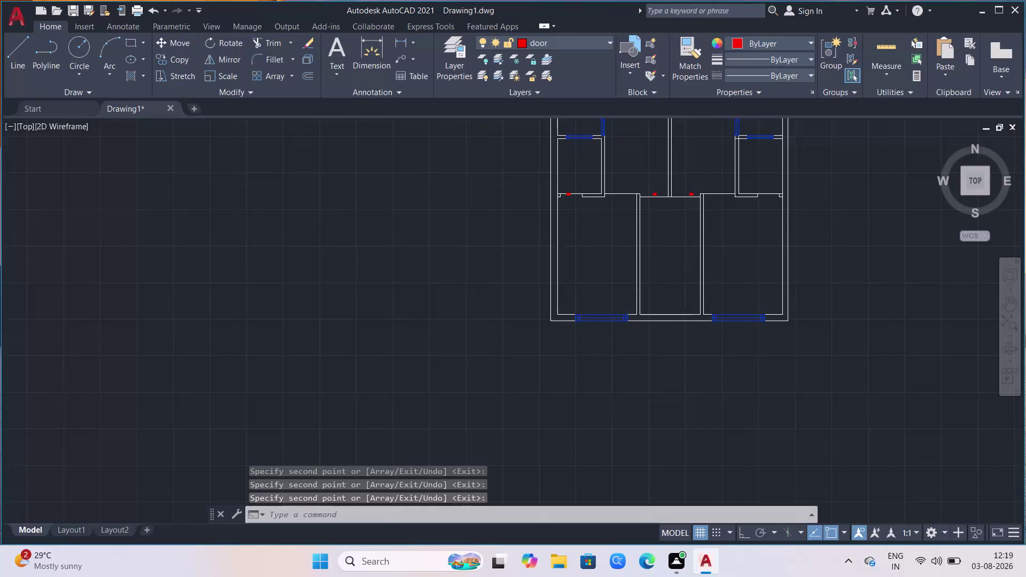
Zoom in on the copied D.1 door label and select it.
scroll(down, 3)
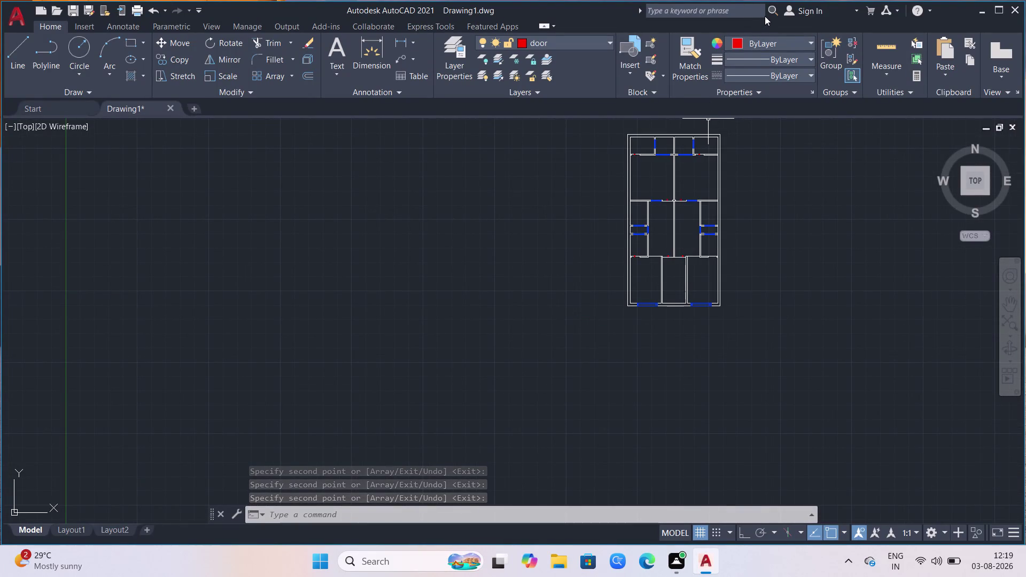
scroll(up, 3)
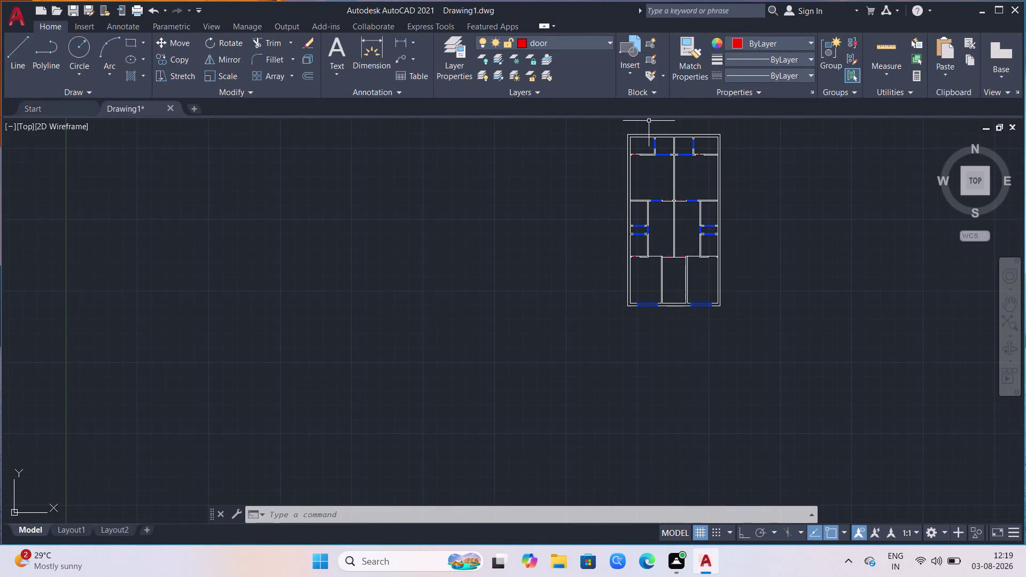
scroll(up, 3)
scroll(up, 3)
scroll(up, 3)
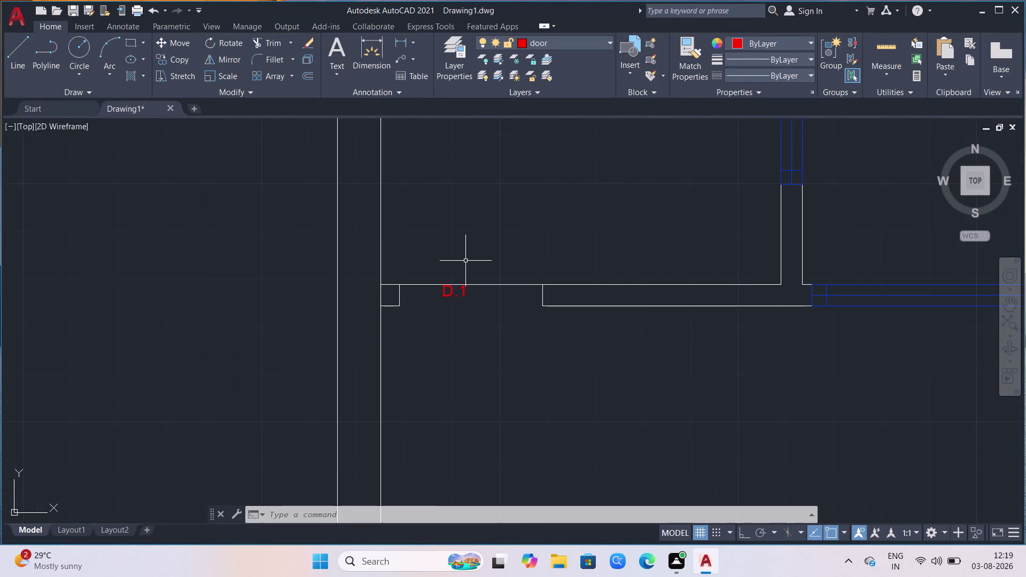
scroll(up, 3)
click(464, 345)
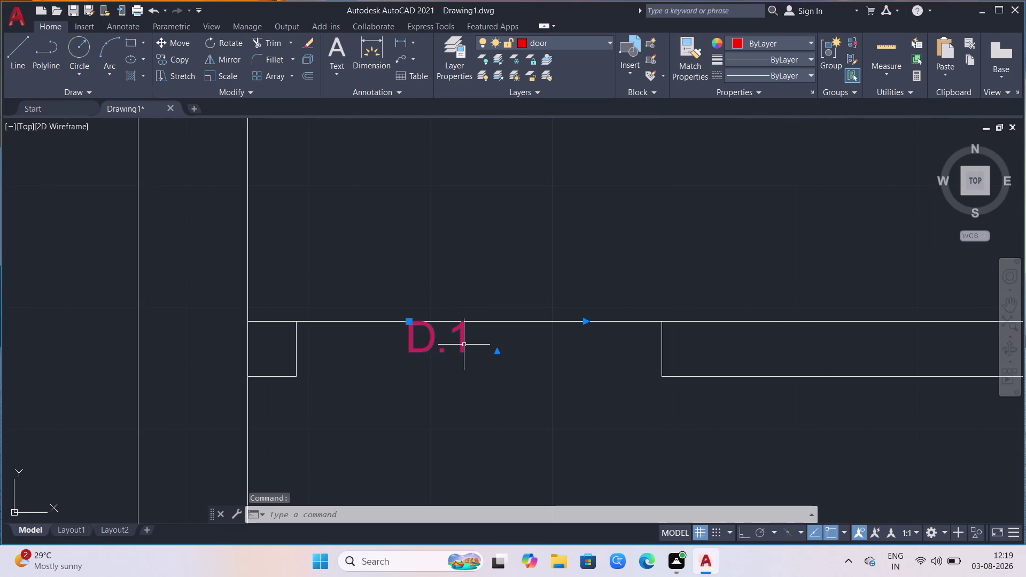
Edit the label text with MTEDIT so it reads D.2.
key(m)
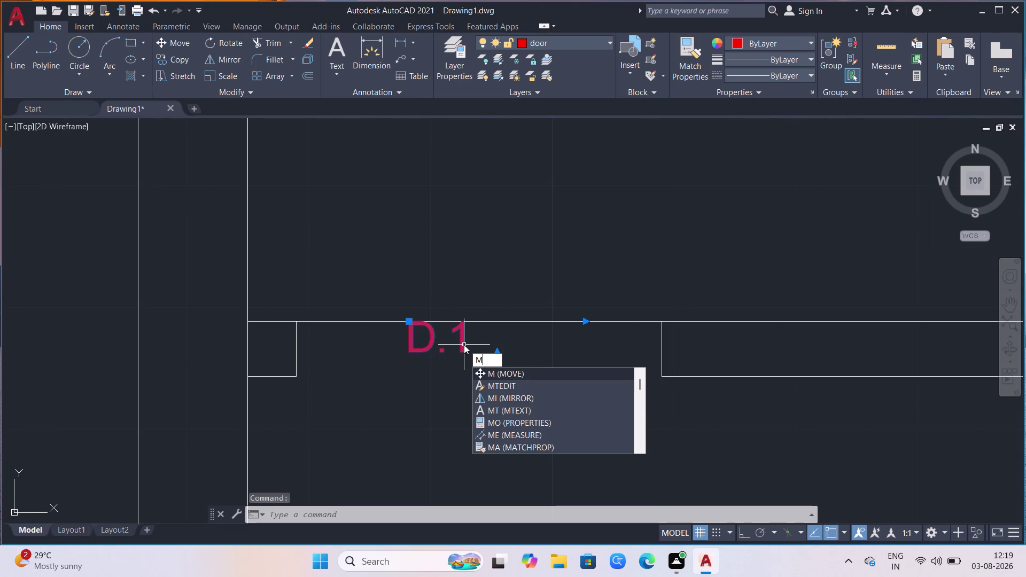
key(t)
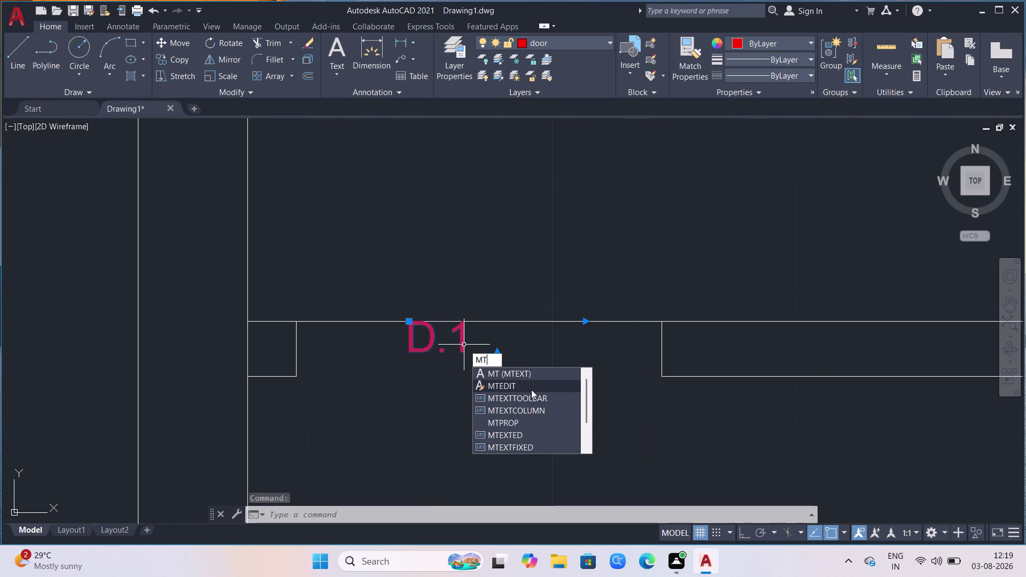
click(531, 390)
click(504, 354)
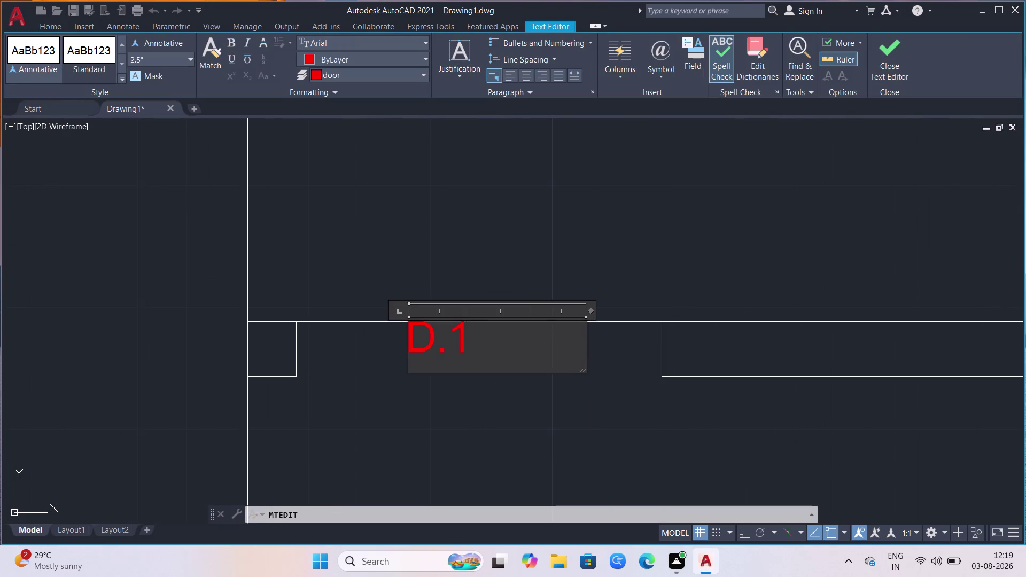
key(BackSpace)
key(2)
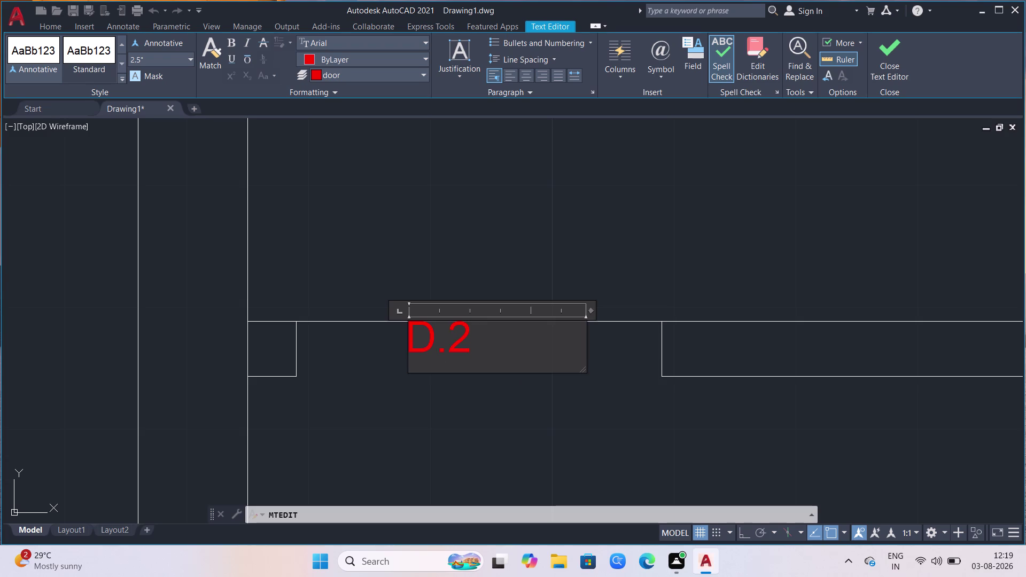
click(463, 416)
scroll(down, 3)
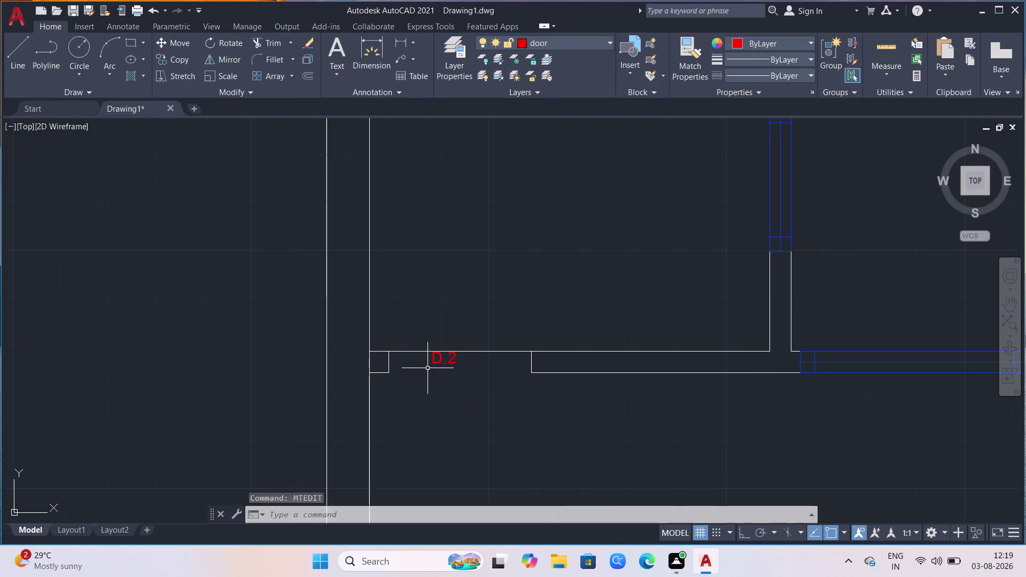
Zoom to the D.1 label at the next door opening and pick it.
scroll(down, 3)
scroll(down, 3)
scroll(up, 3)
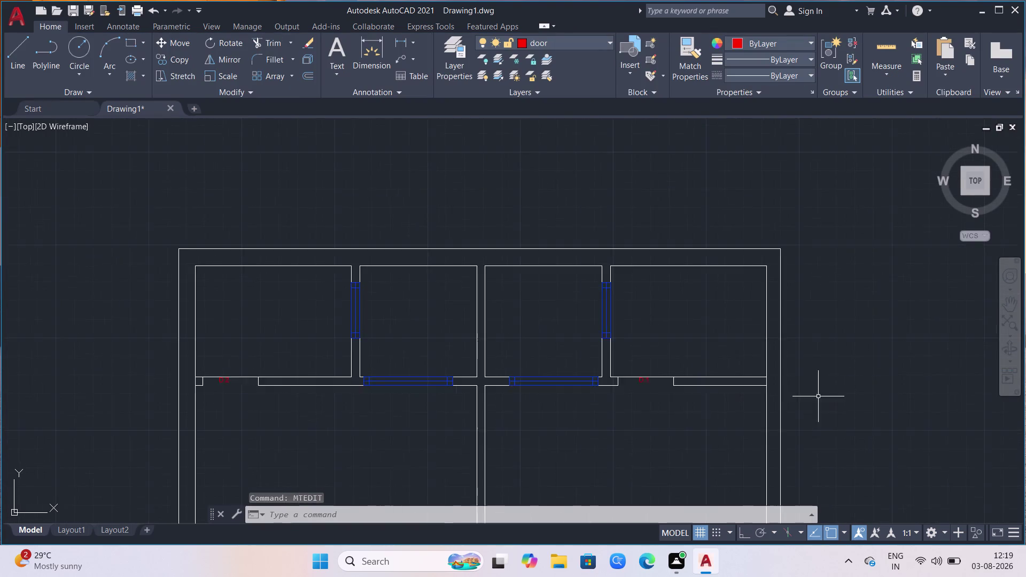
scroll(up, 3)
scroll(up, 3)
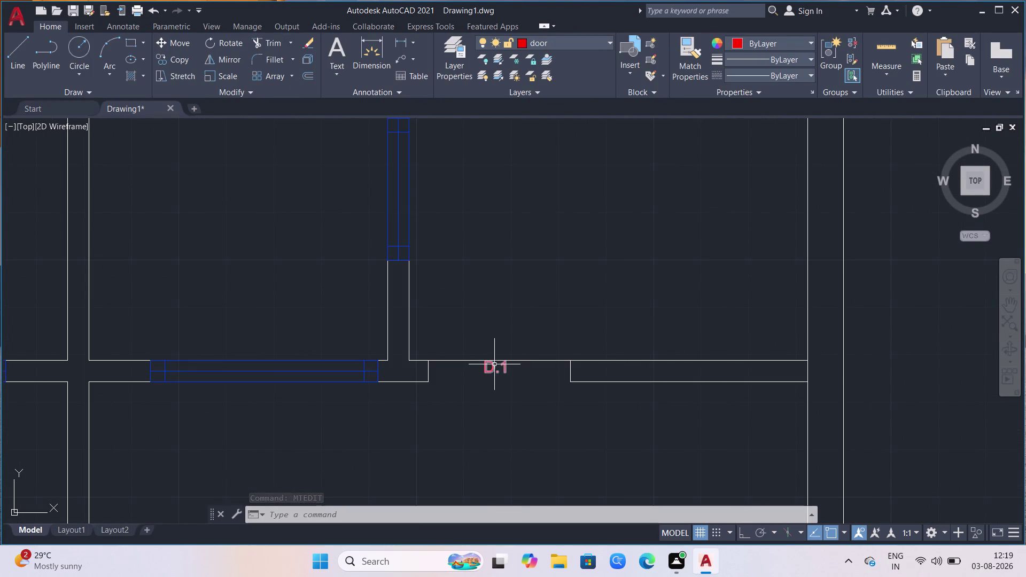
click(494, 365)
Retype the label's number so it reads D.4 and close the editor.
key(Return)
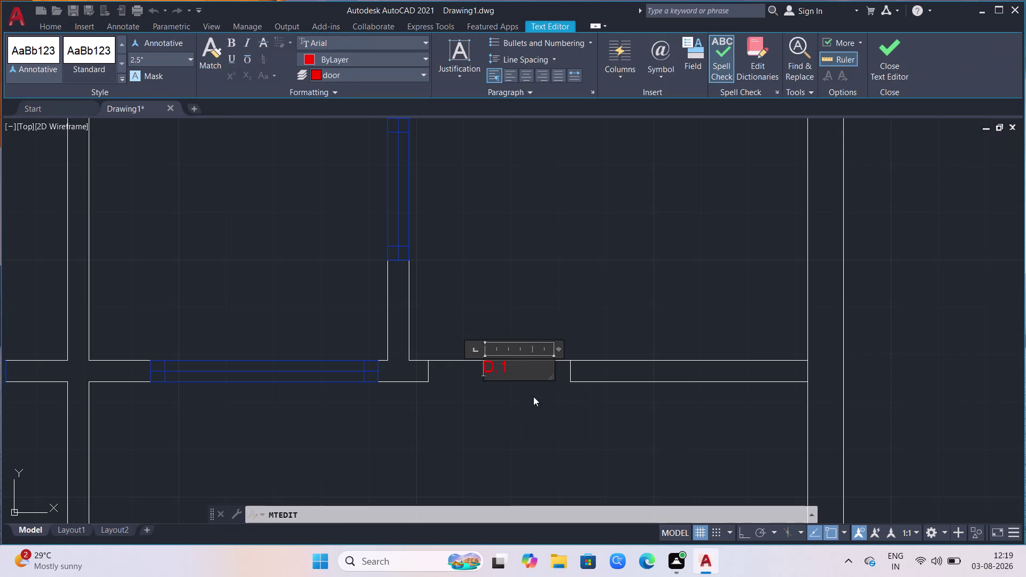
click(517, 364)
key(BackSpace)
key(4)
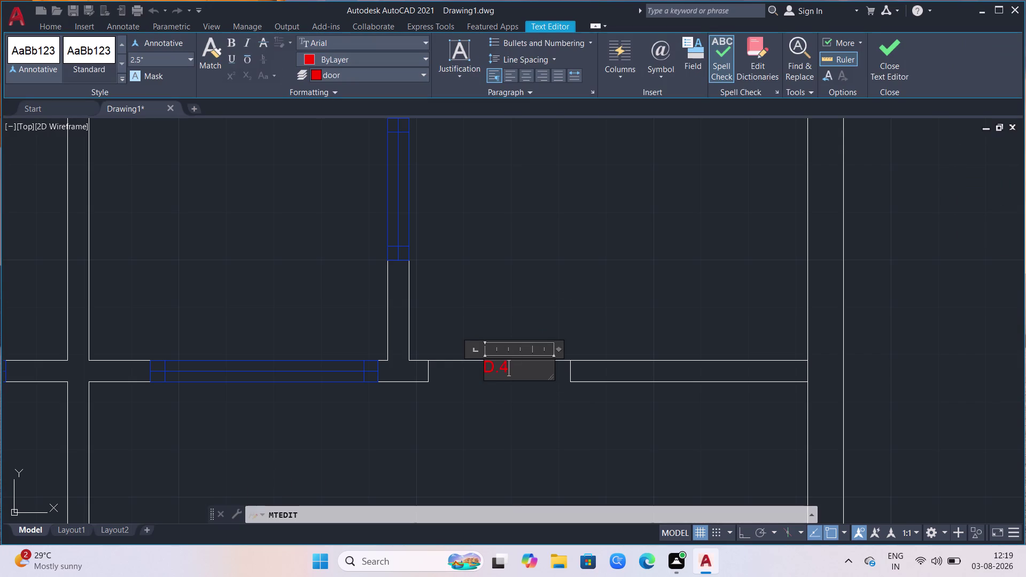
key(BackSpace)
key(2)
click(721, 193)
scroll(down, 3)
scroll(down, 3)
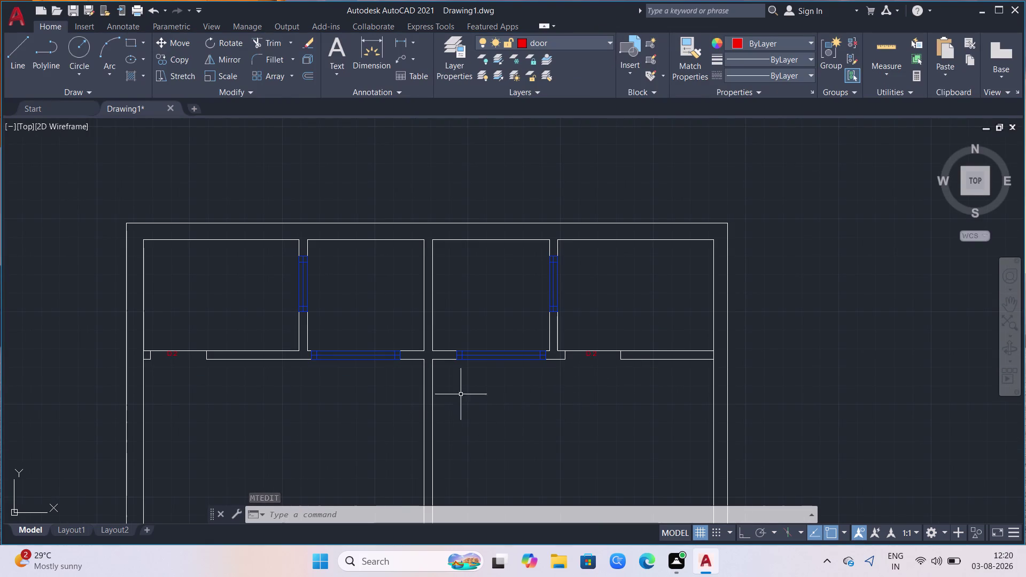
Zoom around the plan to the red D.1 label at a wall door opening.
scroll(down, 3)
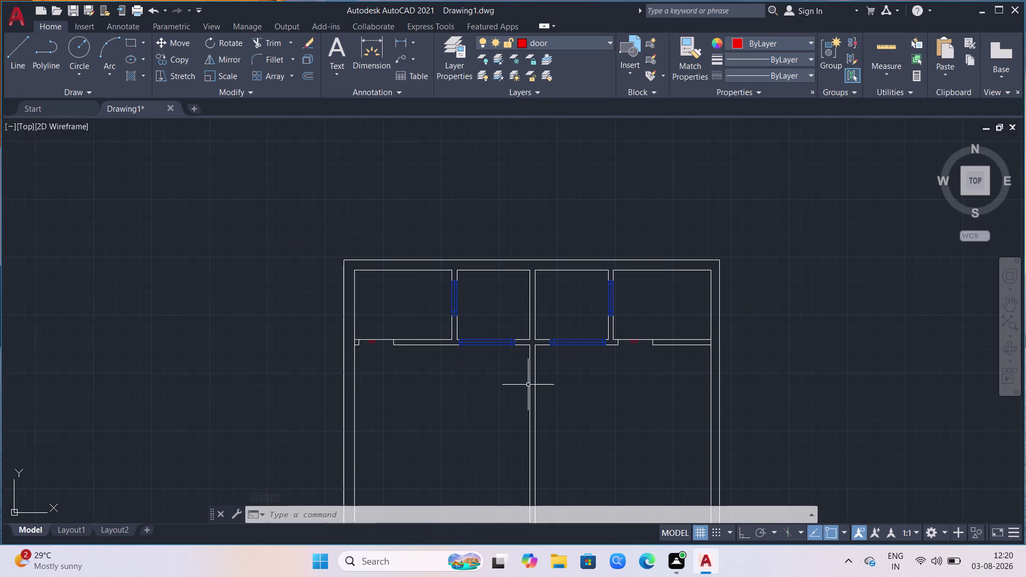
scroll(down, 3)
scroll(up, 3)
scroll(up, 3)
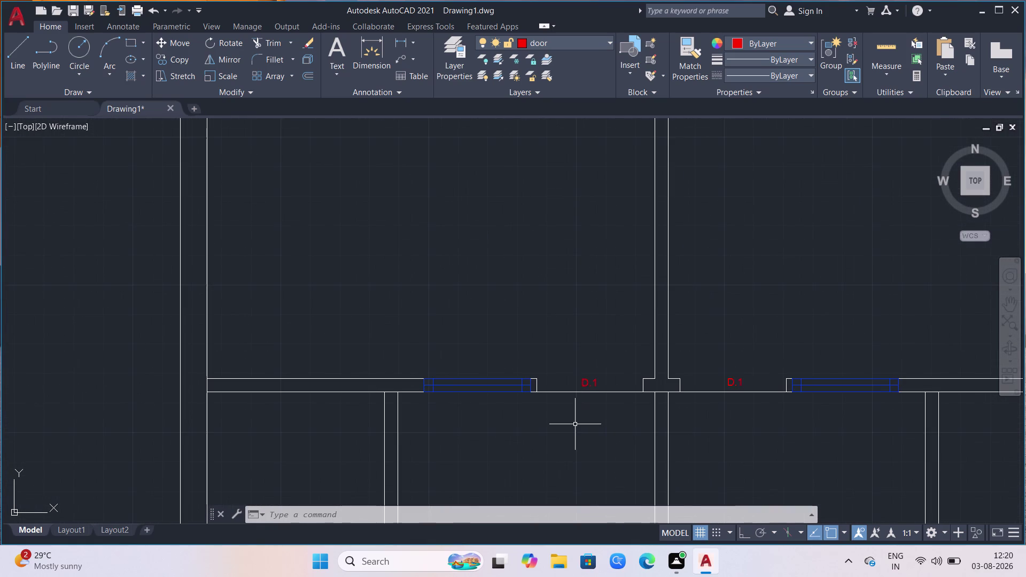
scroll(down, 3)
scroll(down, 3)
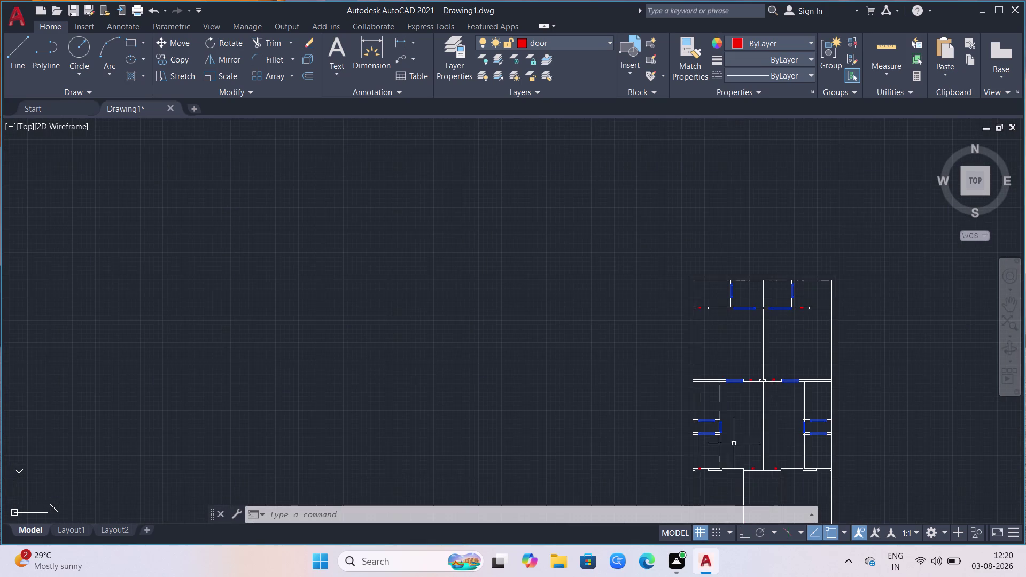
scroll(up, 3)
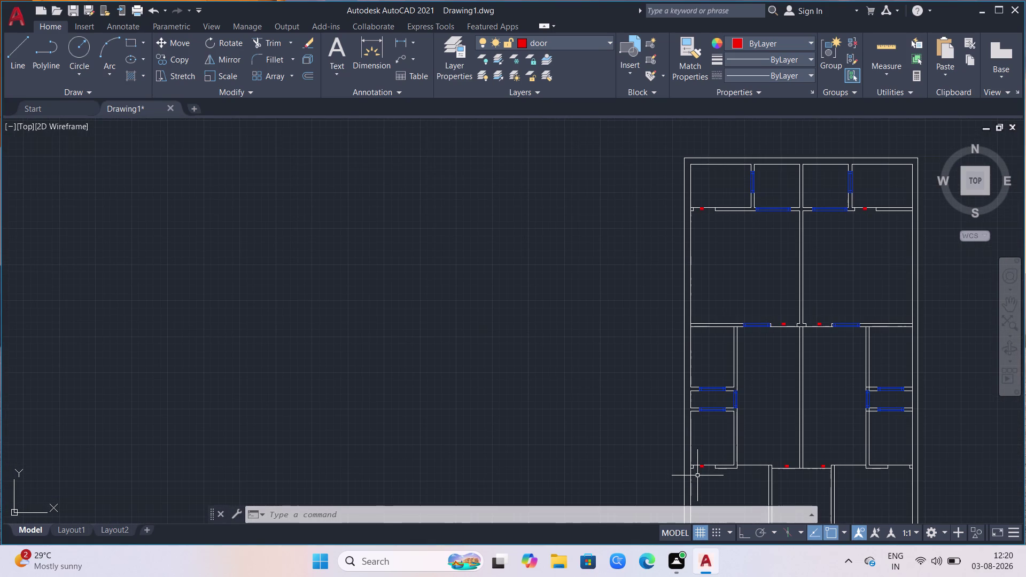
scroll(up, 3)
scroll(up, 3)
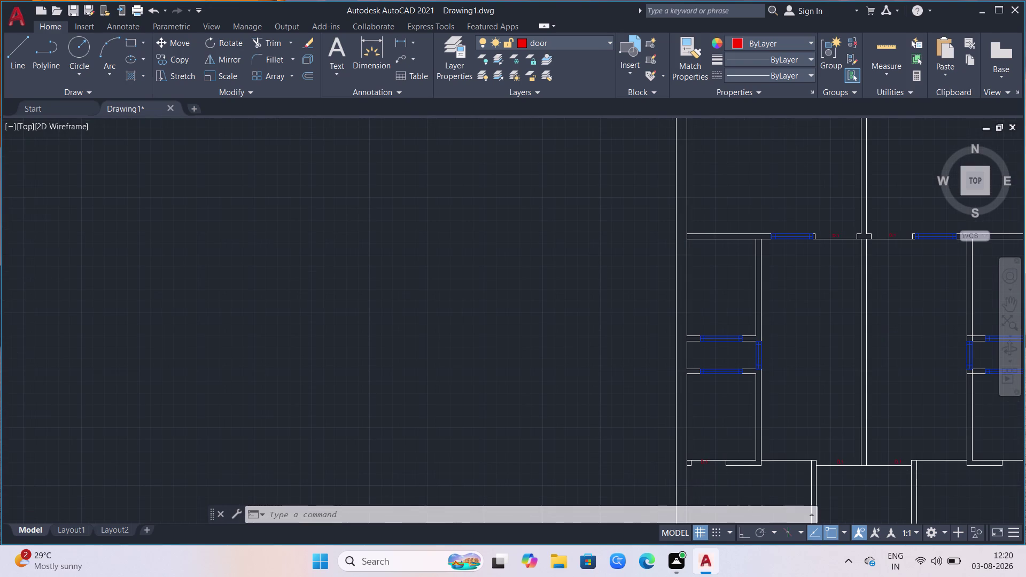
scroll(up, 3)
scroll(down, 3)
scroll(up, 3)
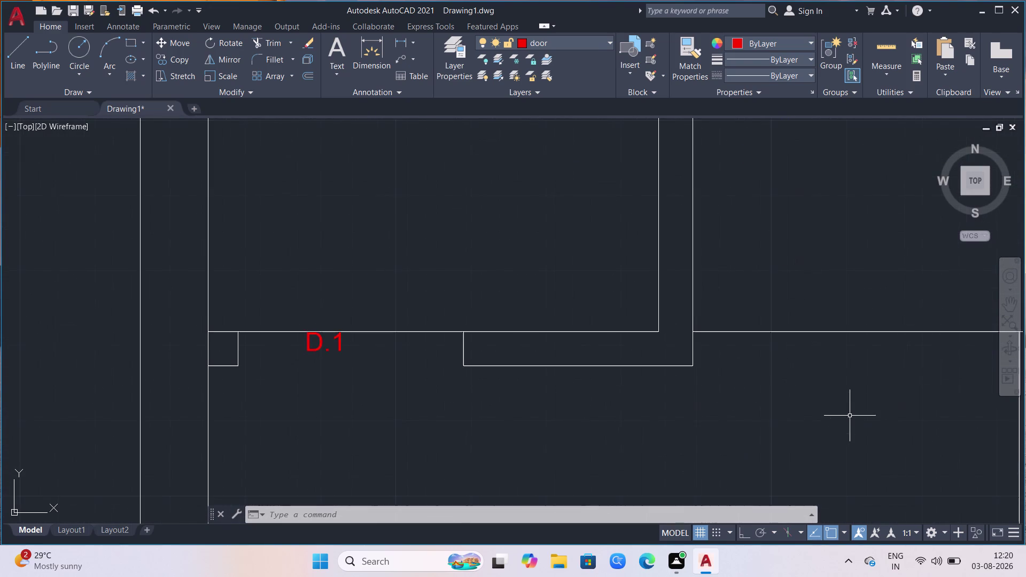
scroll(up, 3)
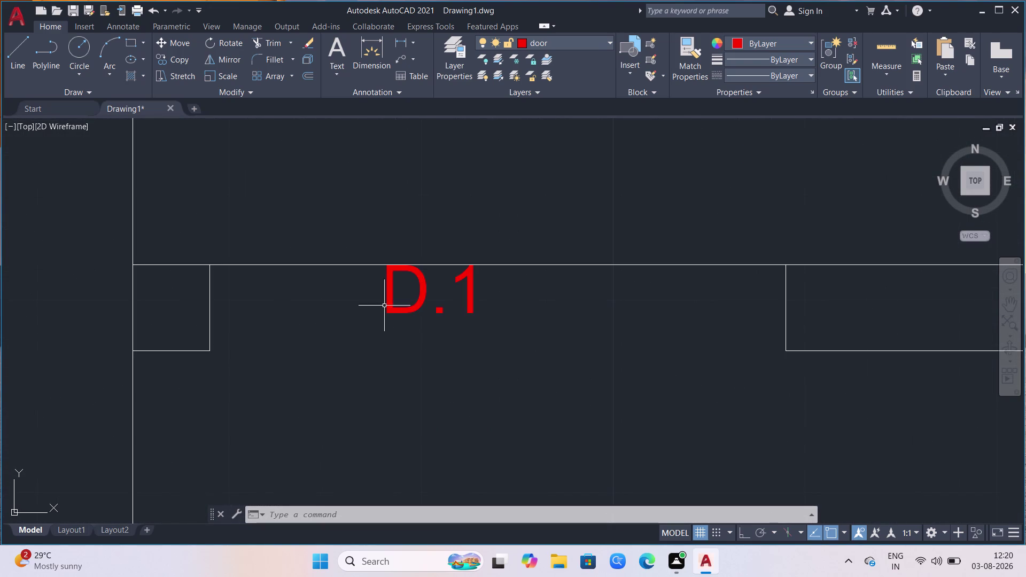
Select the D.1 label and start MTEDIT on it.
click(474, 297)
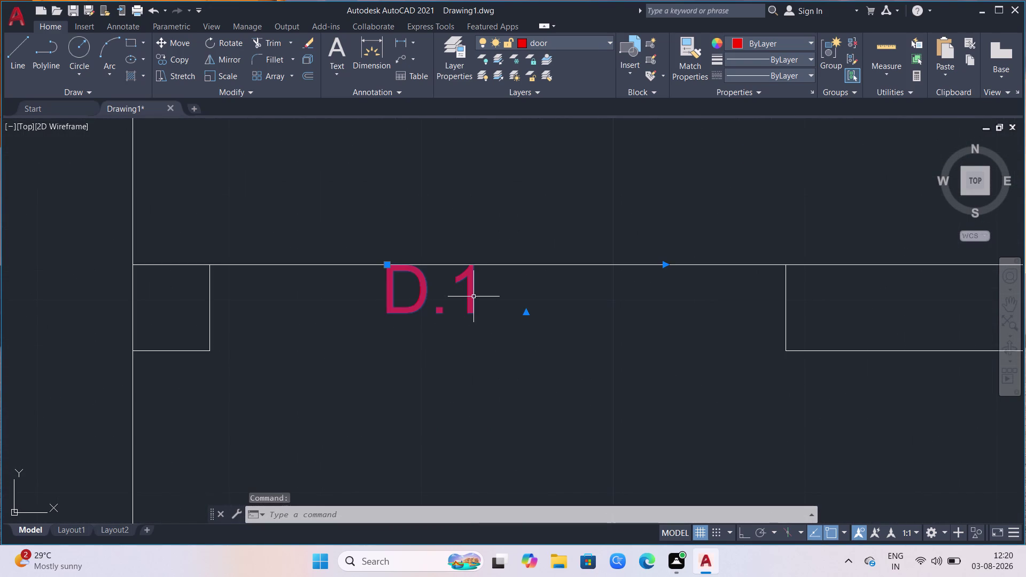
key(m)
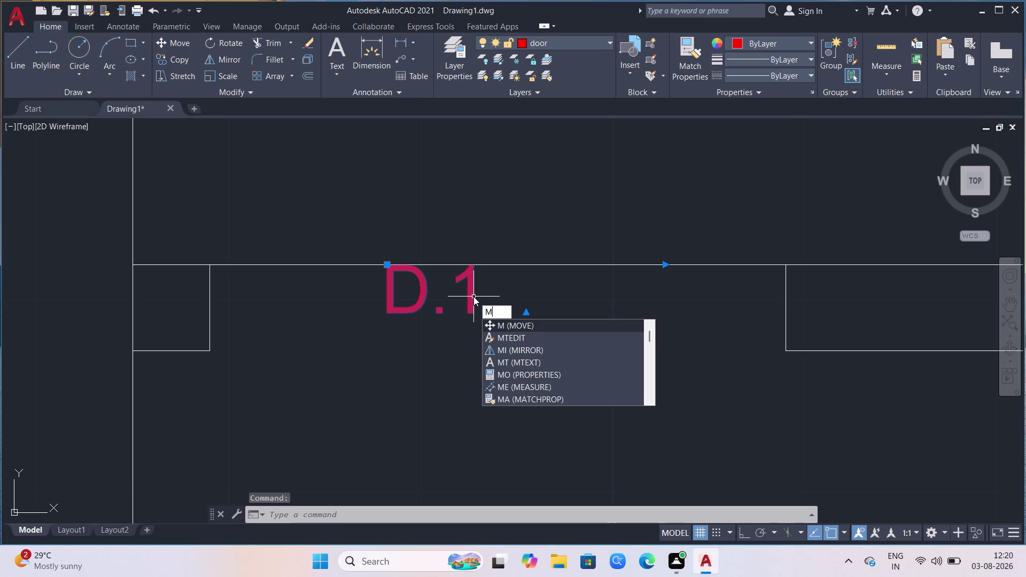
key(BackSpace)
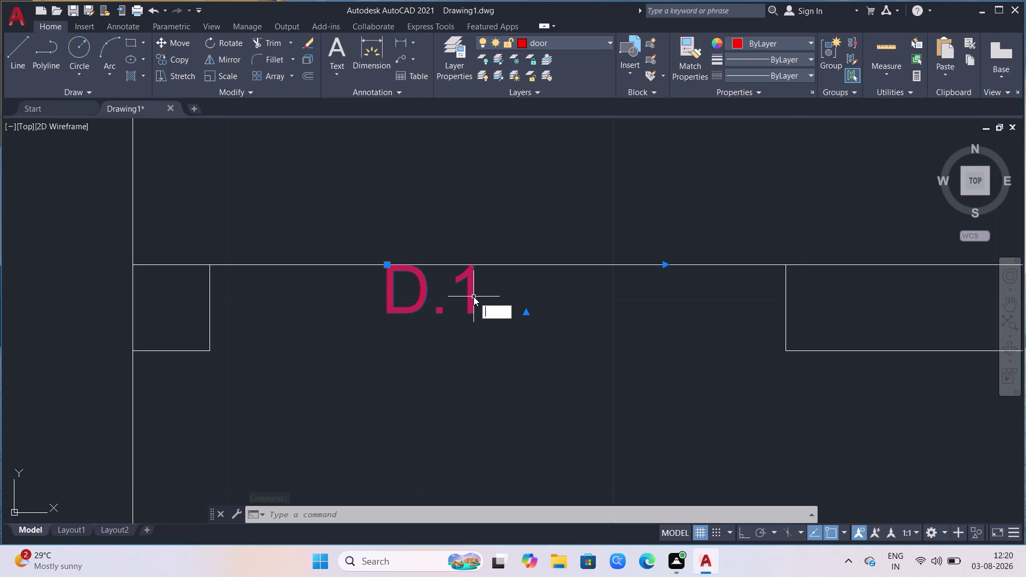
key(m)
key(t)
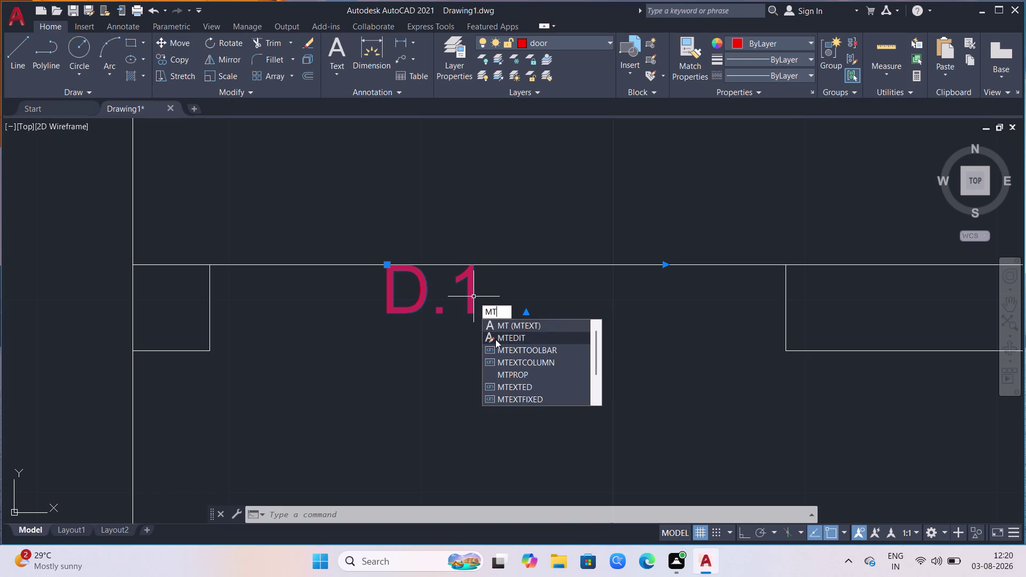
click(496, 339)
Replace the 1 with 2 so the label reads D.2, then zoom out.
click(506, 312)
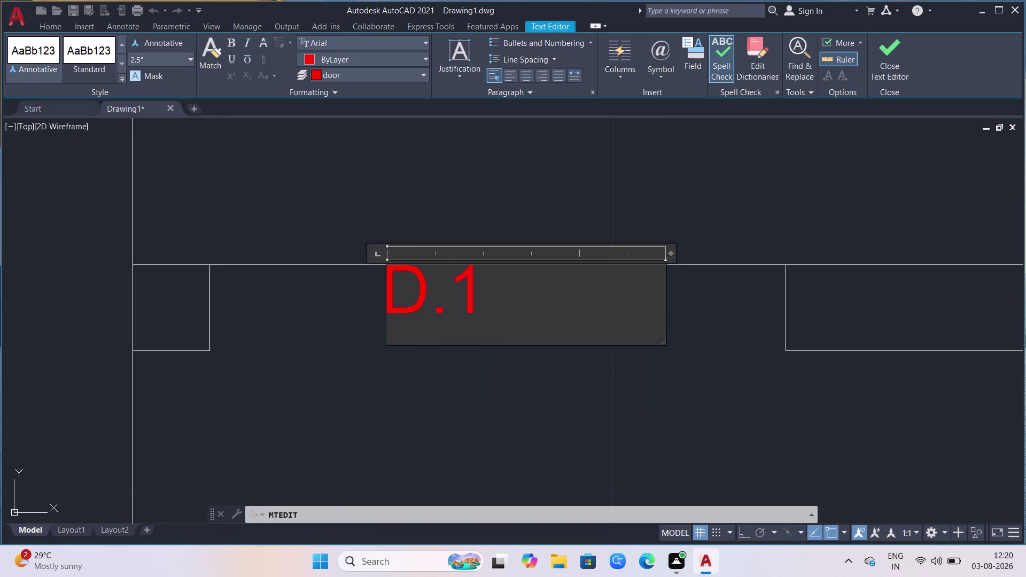
key(BackSpace)
key(2)
click(522, 411)
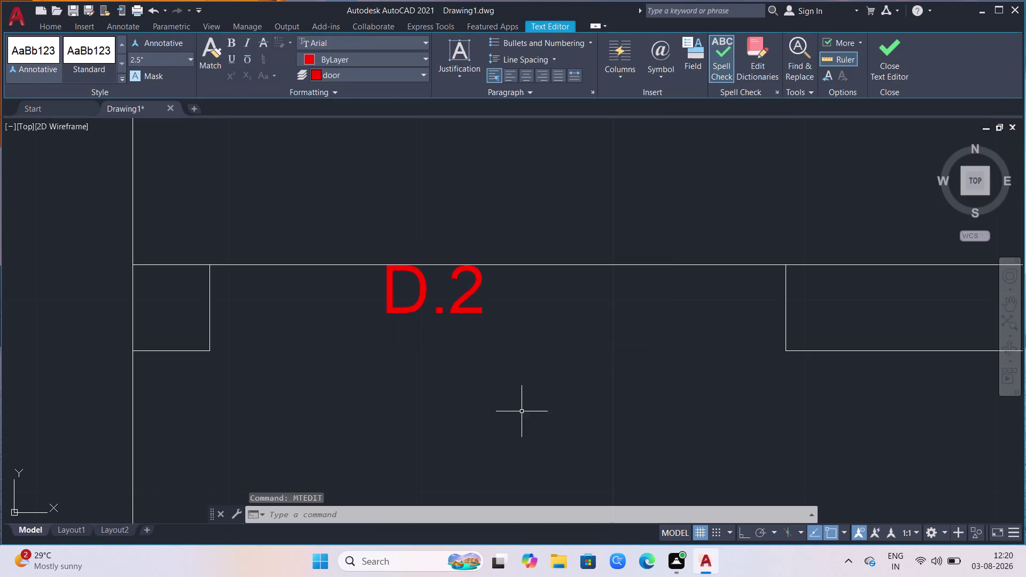
scroll(down, 3)
scroll(down, 3)
scroll(down, 3)
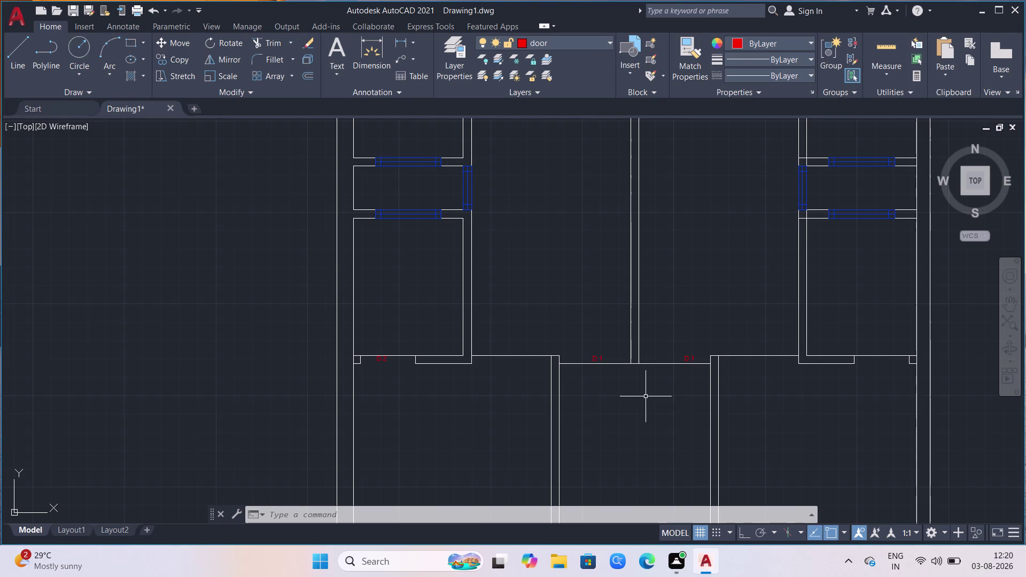
Zoom into the right-hand door opening and select its D.1 label.
scroll(down, 3)
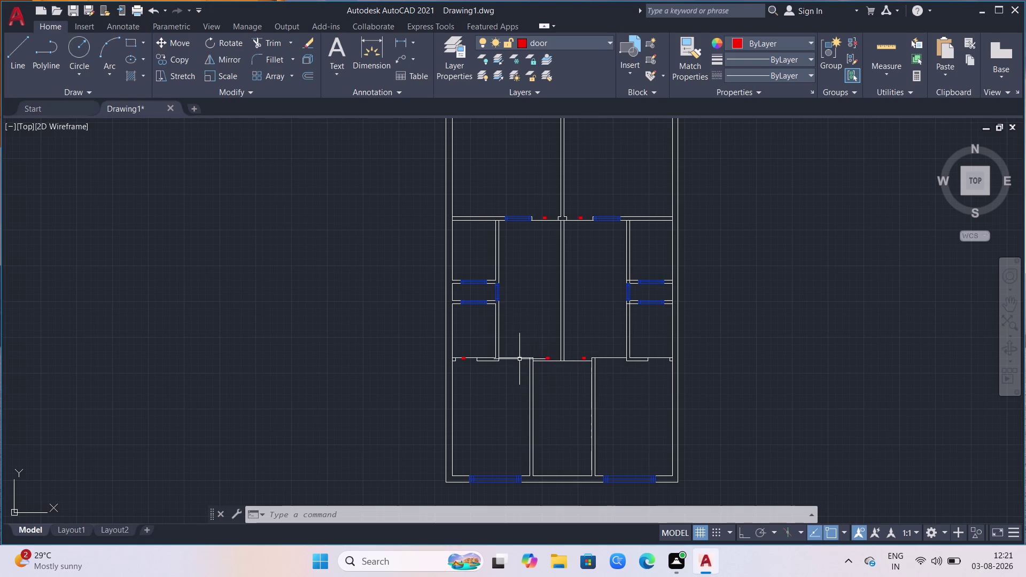
scroll(up, 3)
scroll(up, 3)
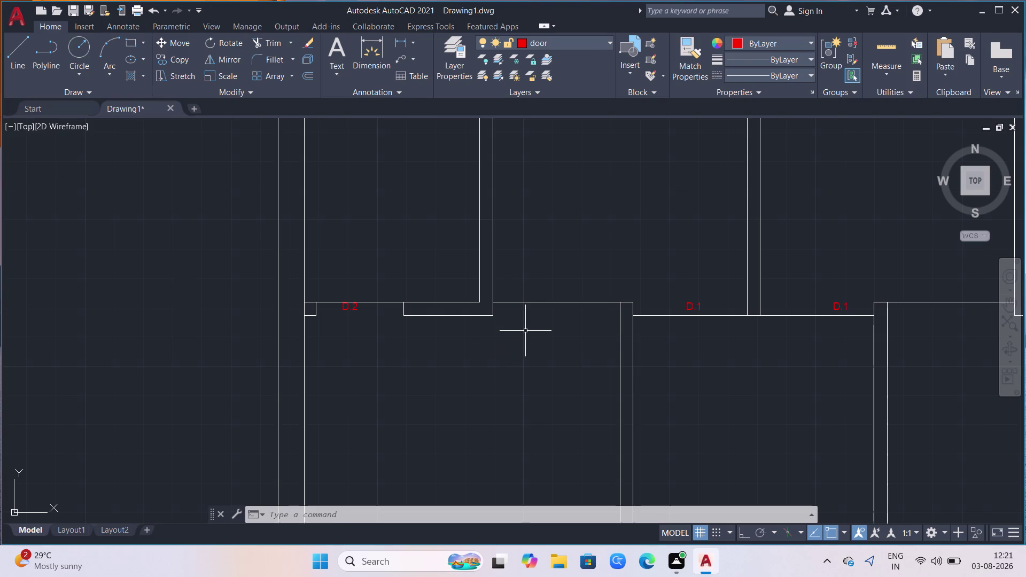
scroll(up, 3)
click(774, 354)
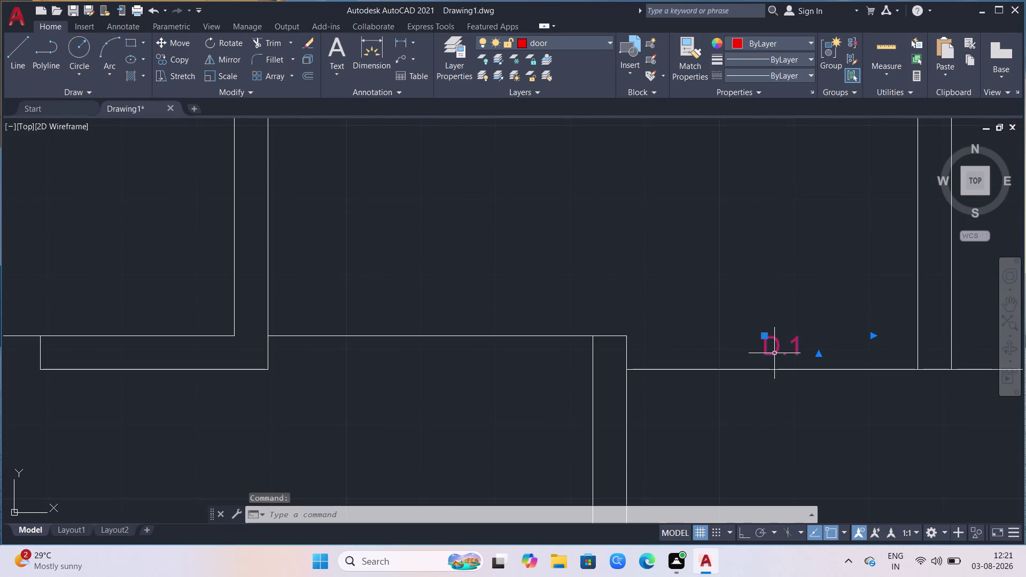
Copy the D.1 label onto two more door openings with CO.
text(CO)
key(Return)
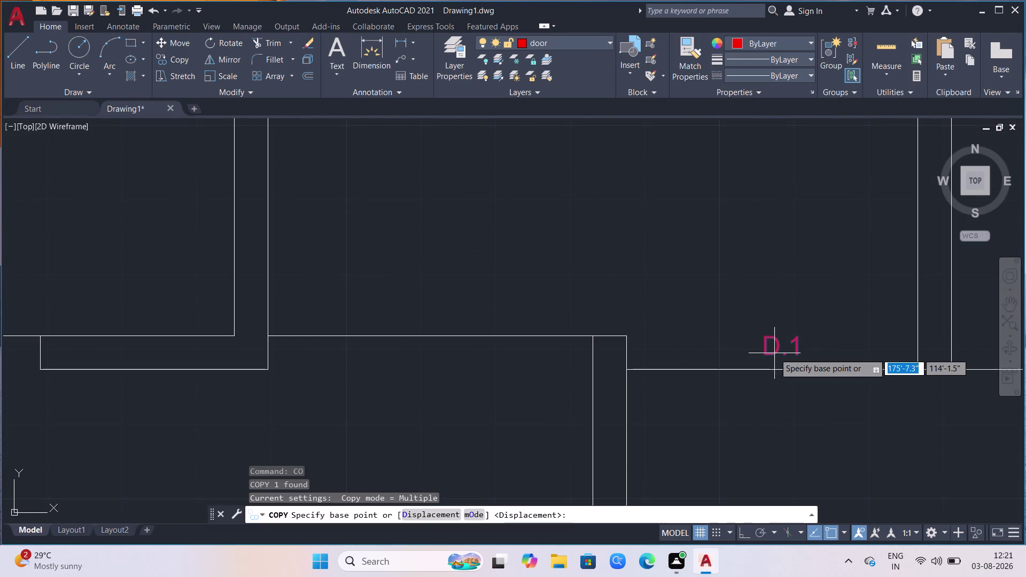
click(622, 338)
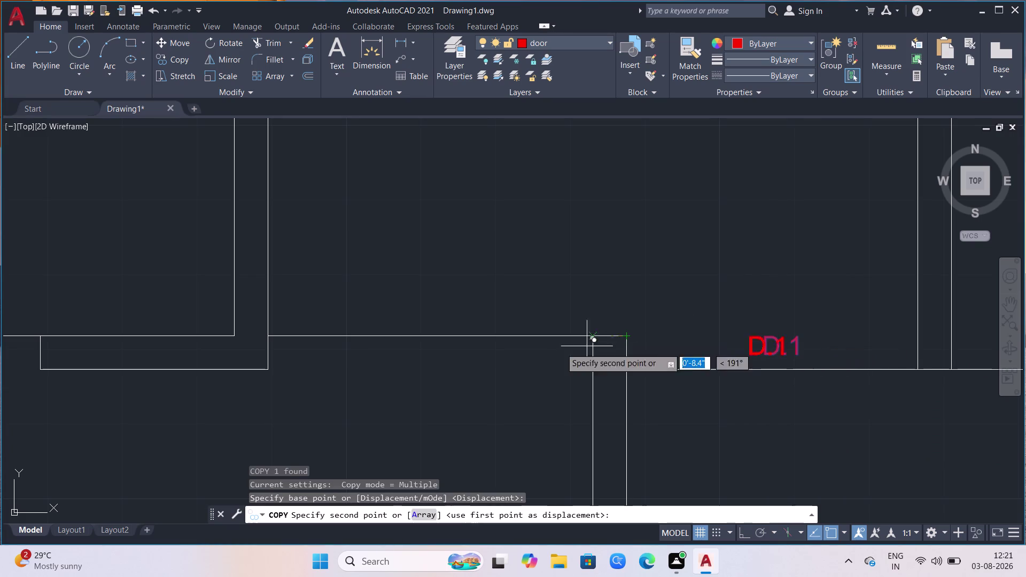
click(268, 339)
scroll(down, 3)
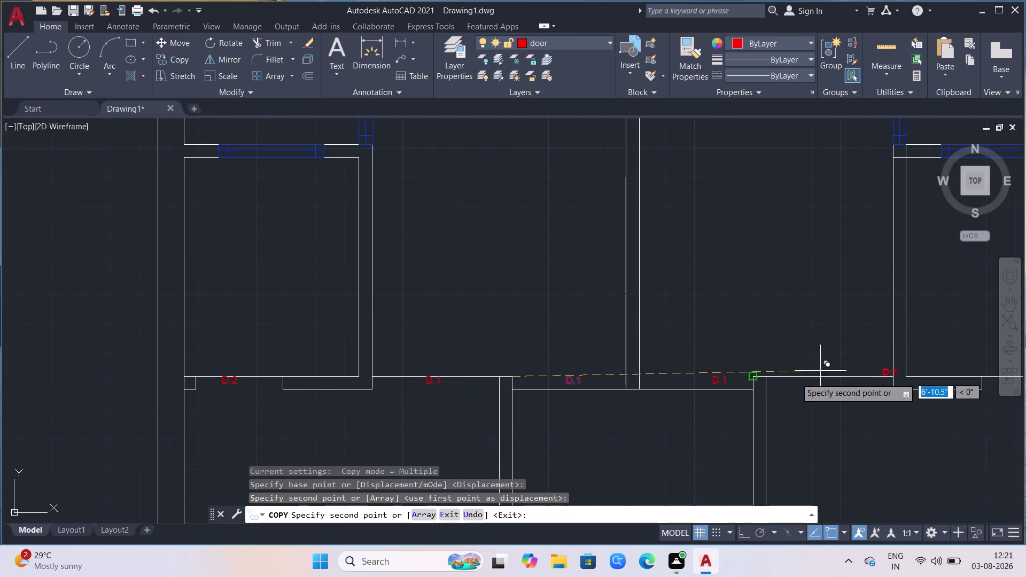
click(768, 382)
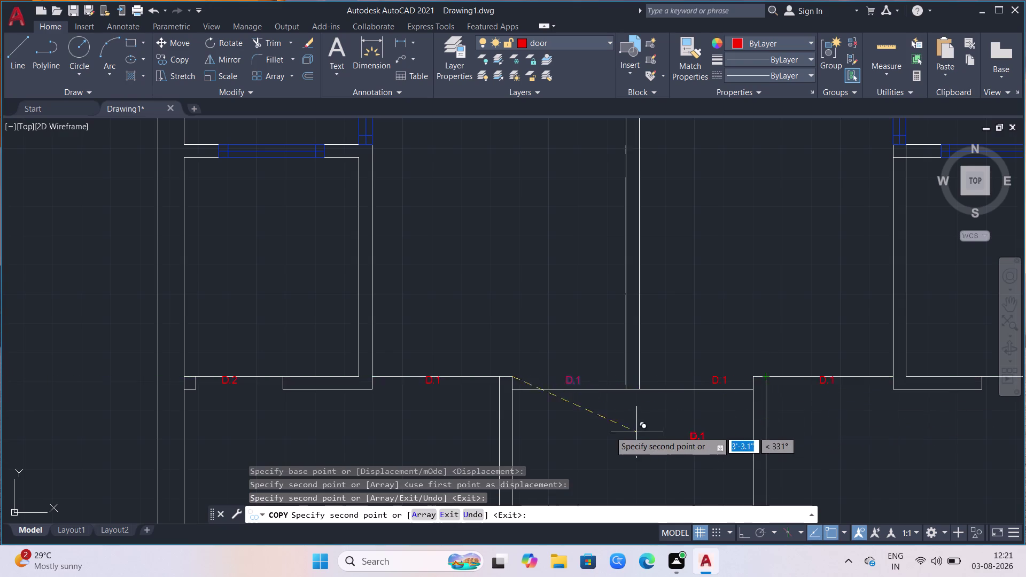
scroll(down, 3)
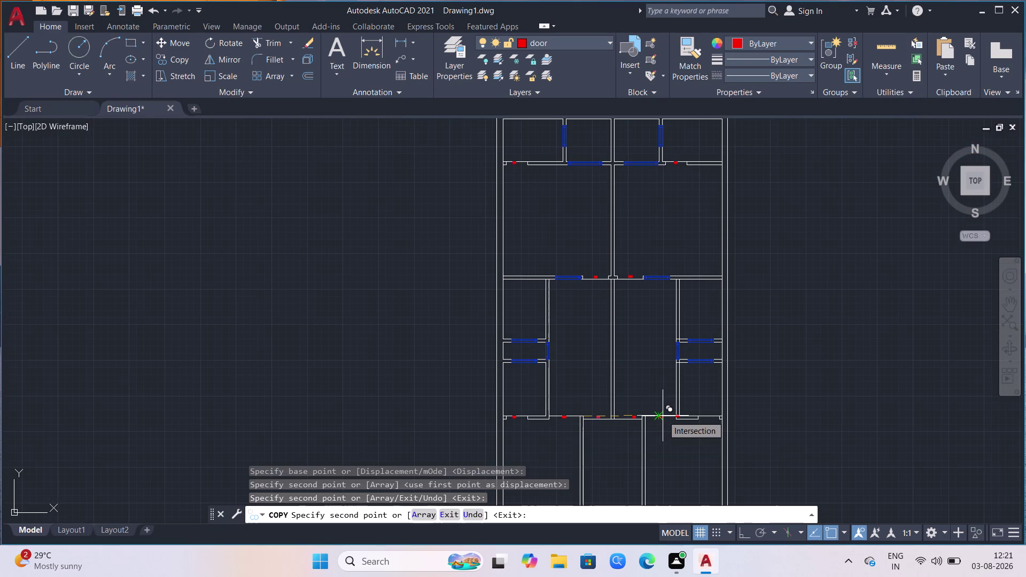